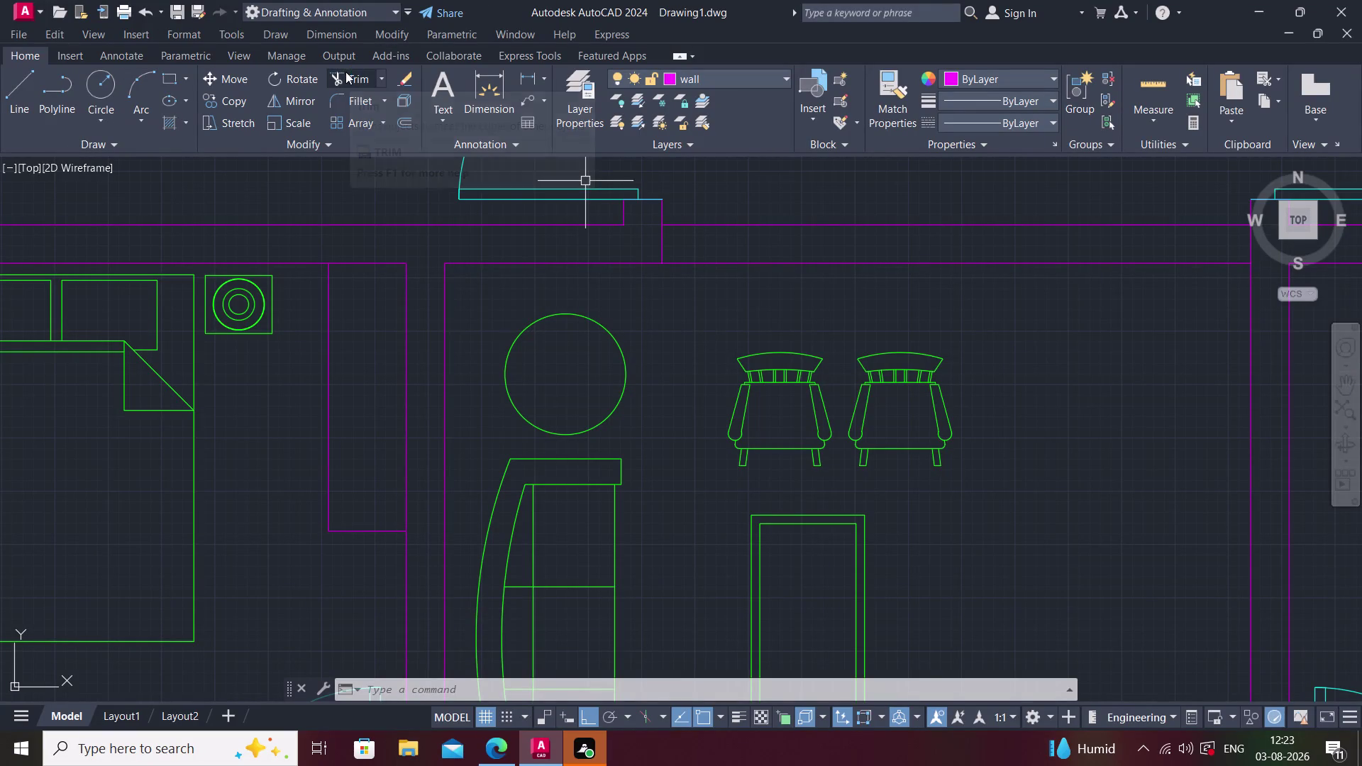
Close the trim/extend menu, then zoom out and pan across the floor plan's rooms.
click(383, 79)
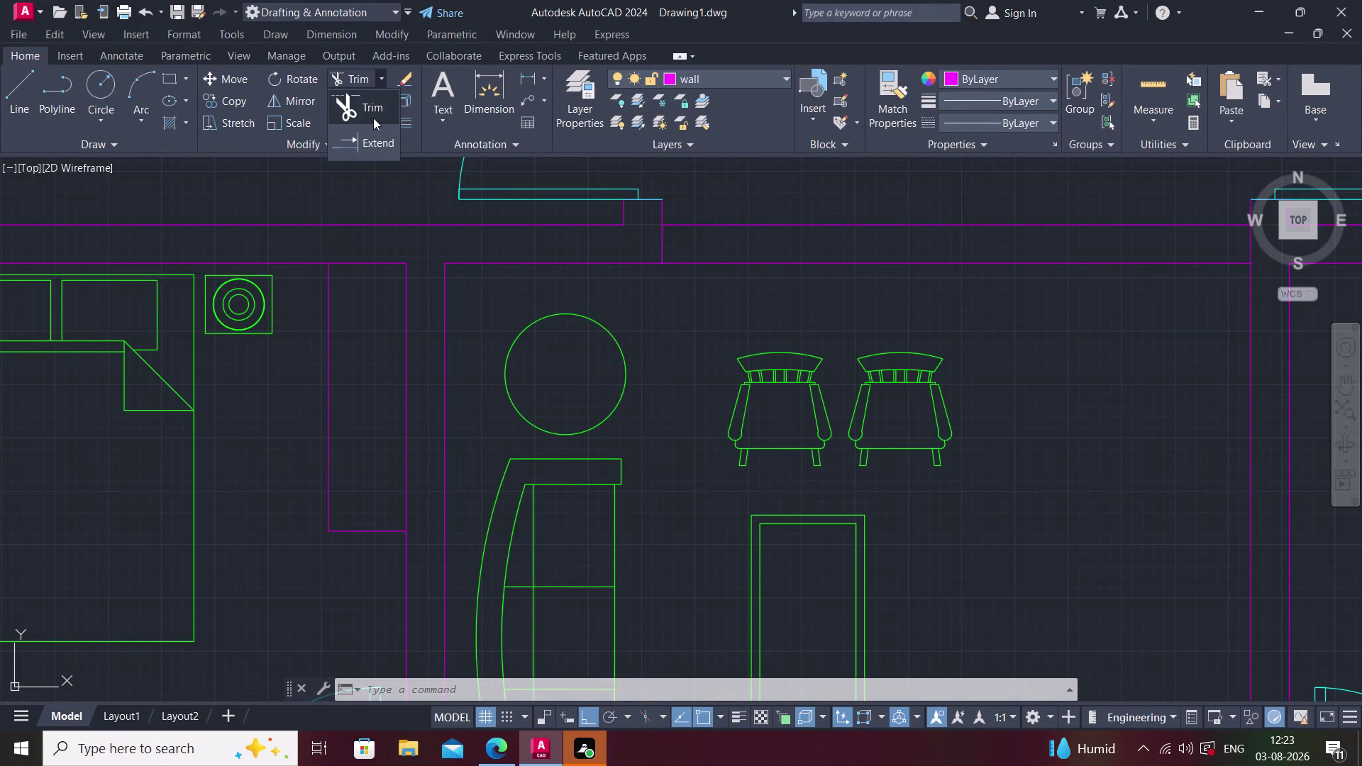
click(1041, 192)
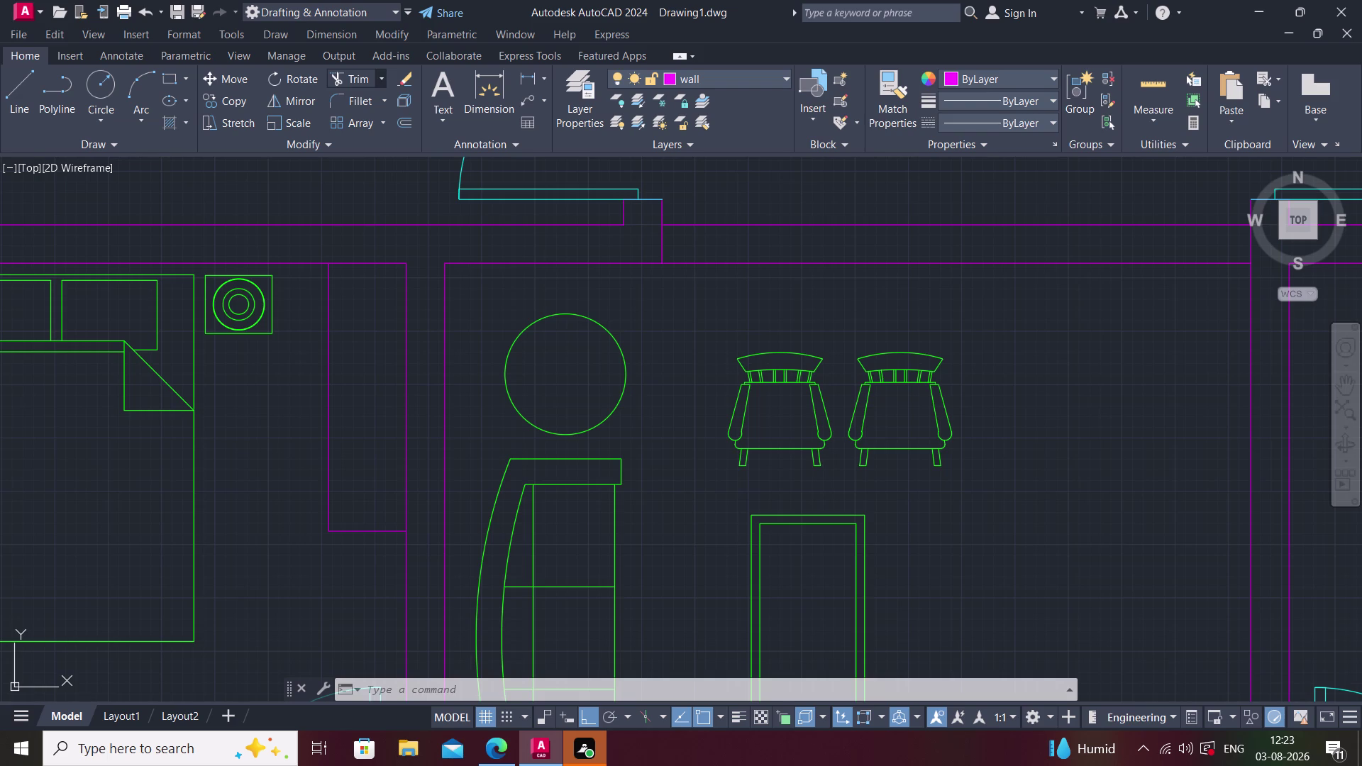
scroll(down, 3)
scroll(down, 3)
scroll(down, 3)
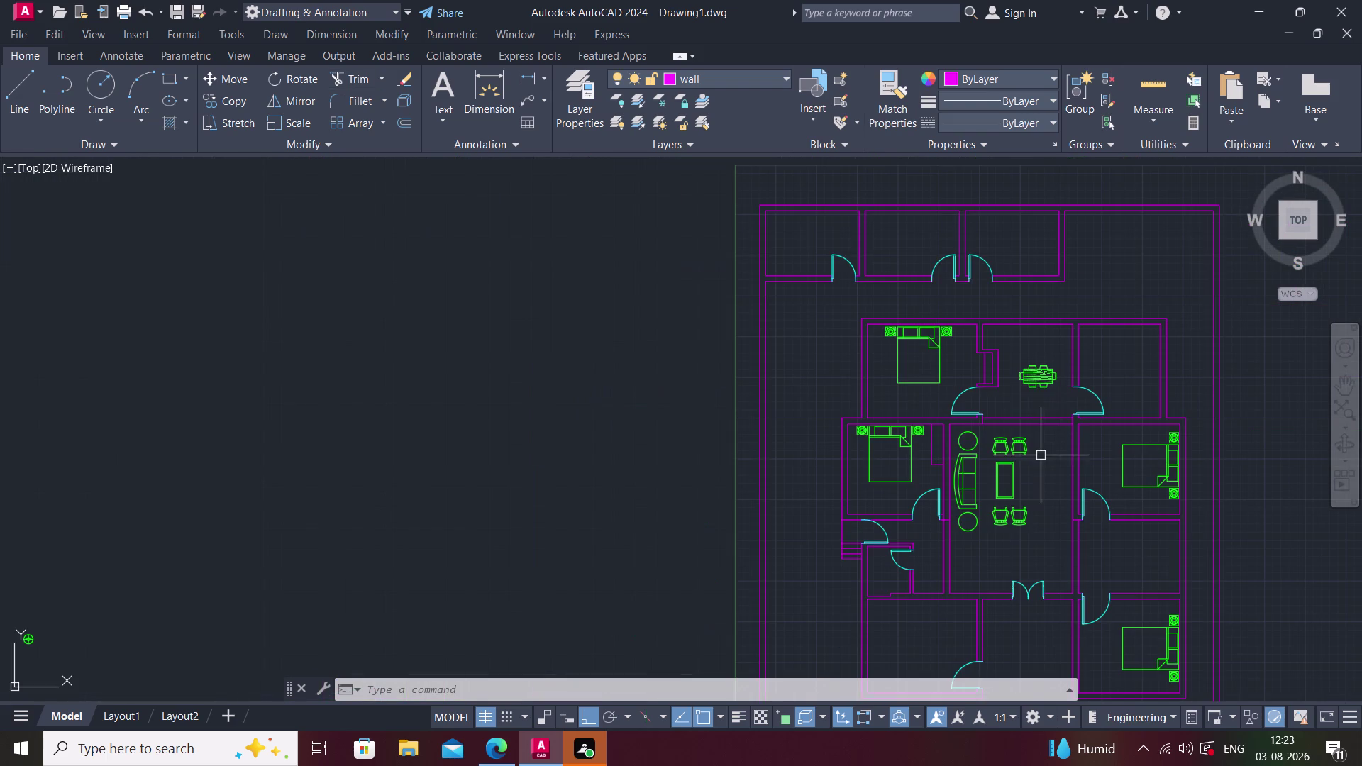
middle_drag(1039, 405, 350, 189)
middle_drag(704, 292, 1026, 334)
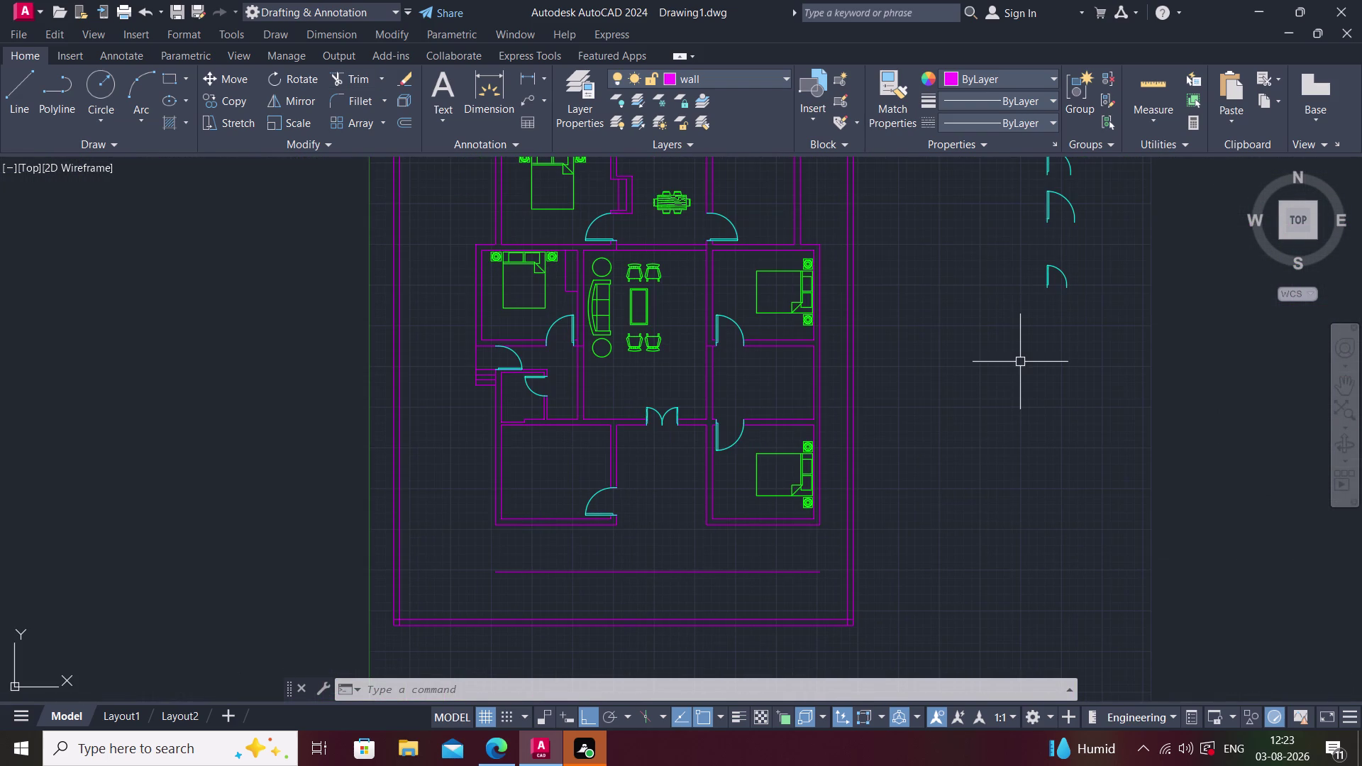
scroll(down, 3)
scroll(up, 3)
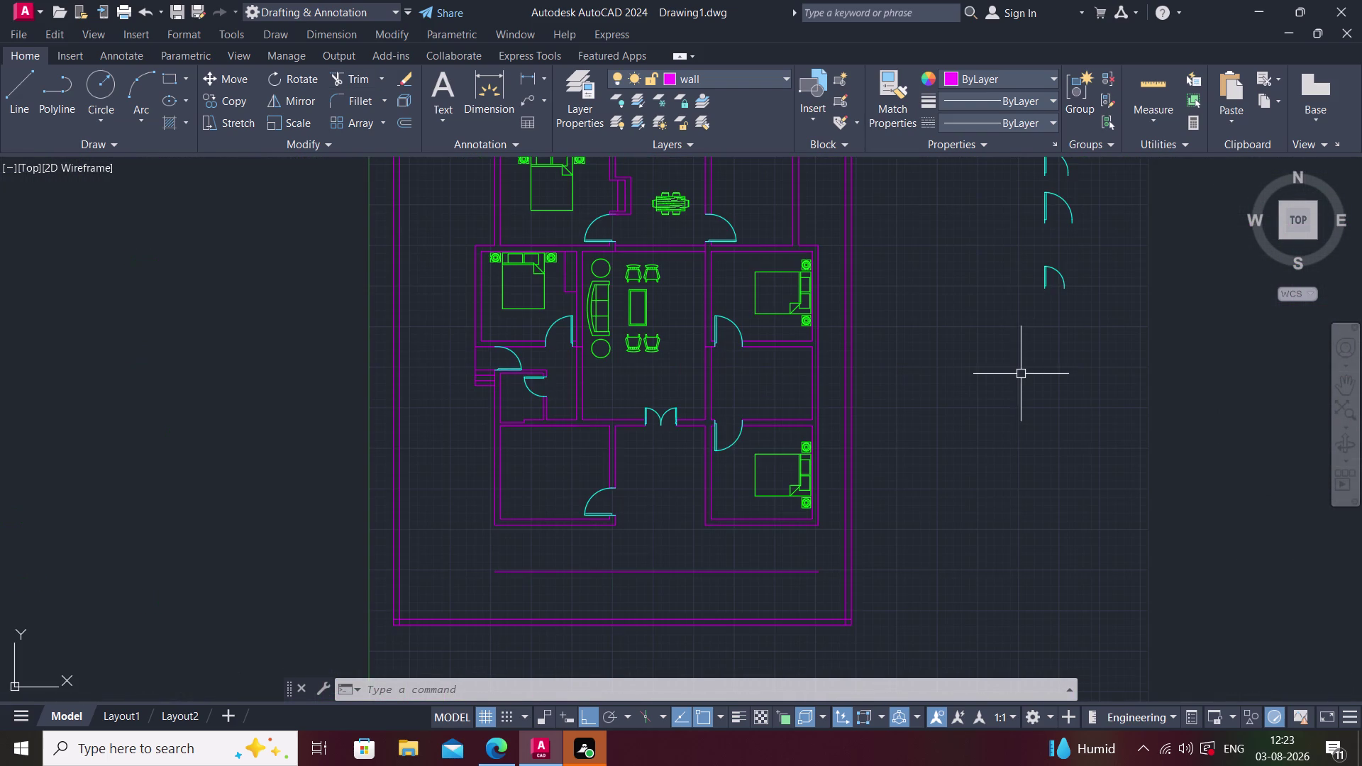
middle_drag(1021, 374, 1019, 563)
Recentre on the bedrooms and living room, settling the whole house on the left side.
scroll(up, 3)
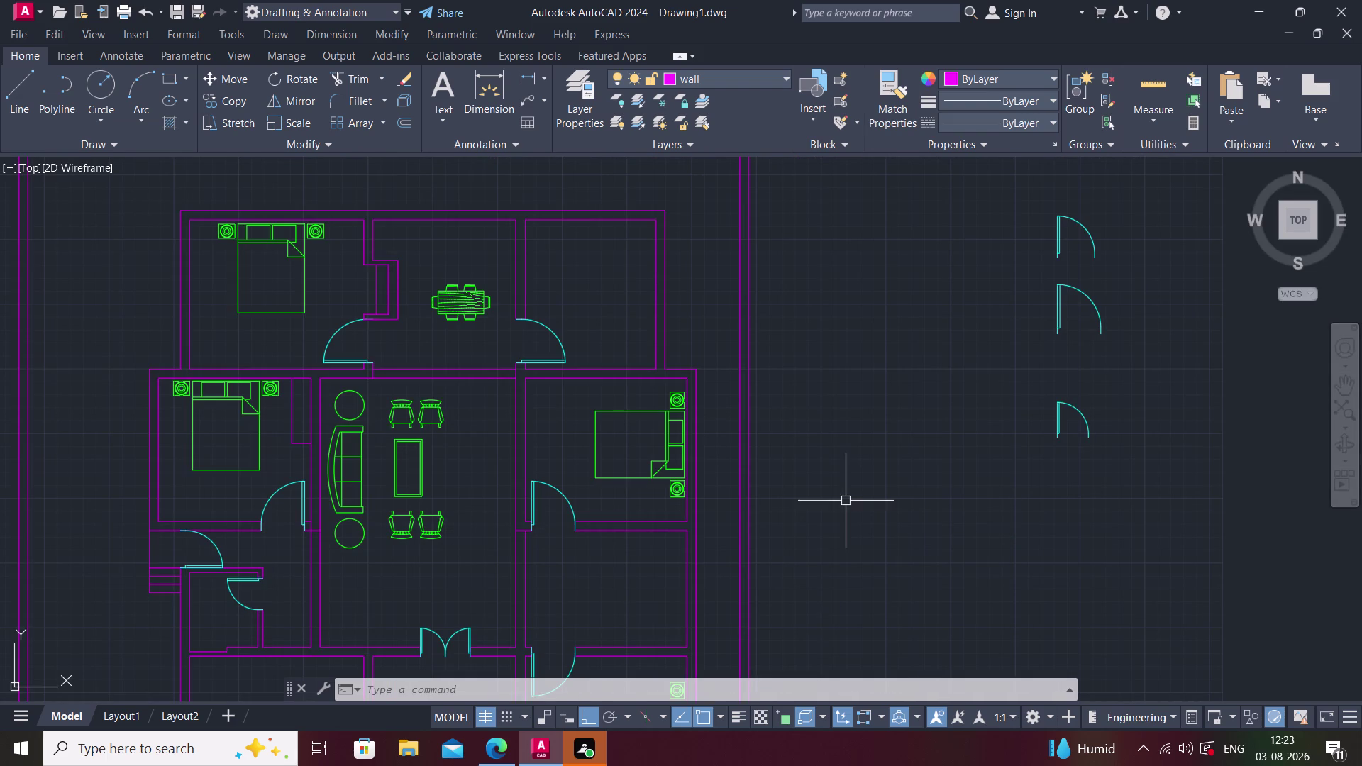
middle_drag(847, 473, 918, 347)
scroll(down, 3)
scroll(down, 3)
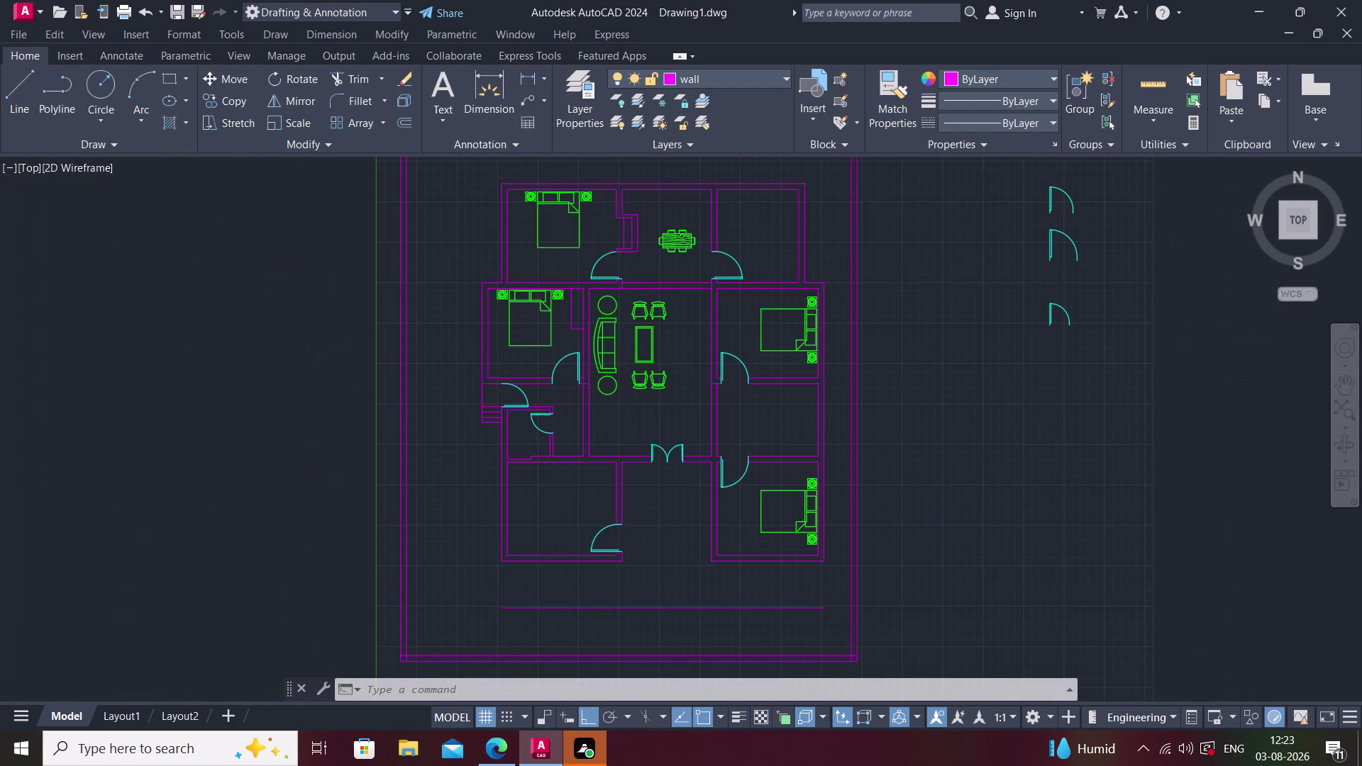
scroll(up, 3)
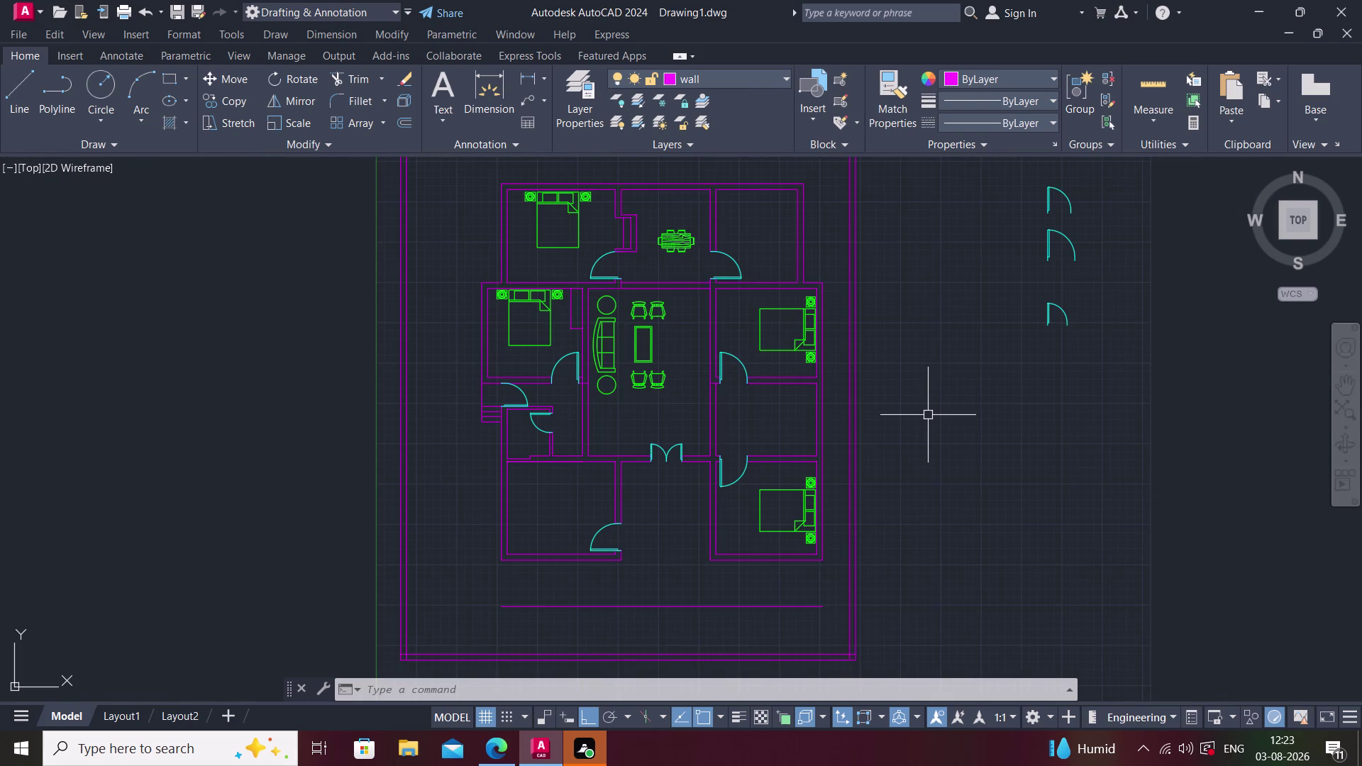
scroll(down, 3)
middle_drag(951, 402, 379, 480)
middle_drag(379, 480, 536, 460)
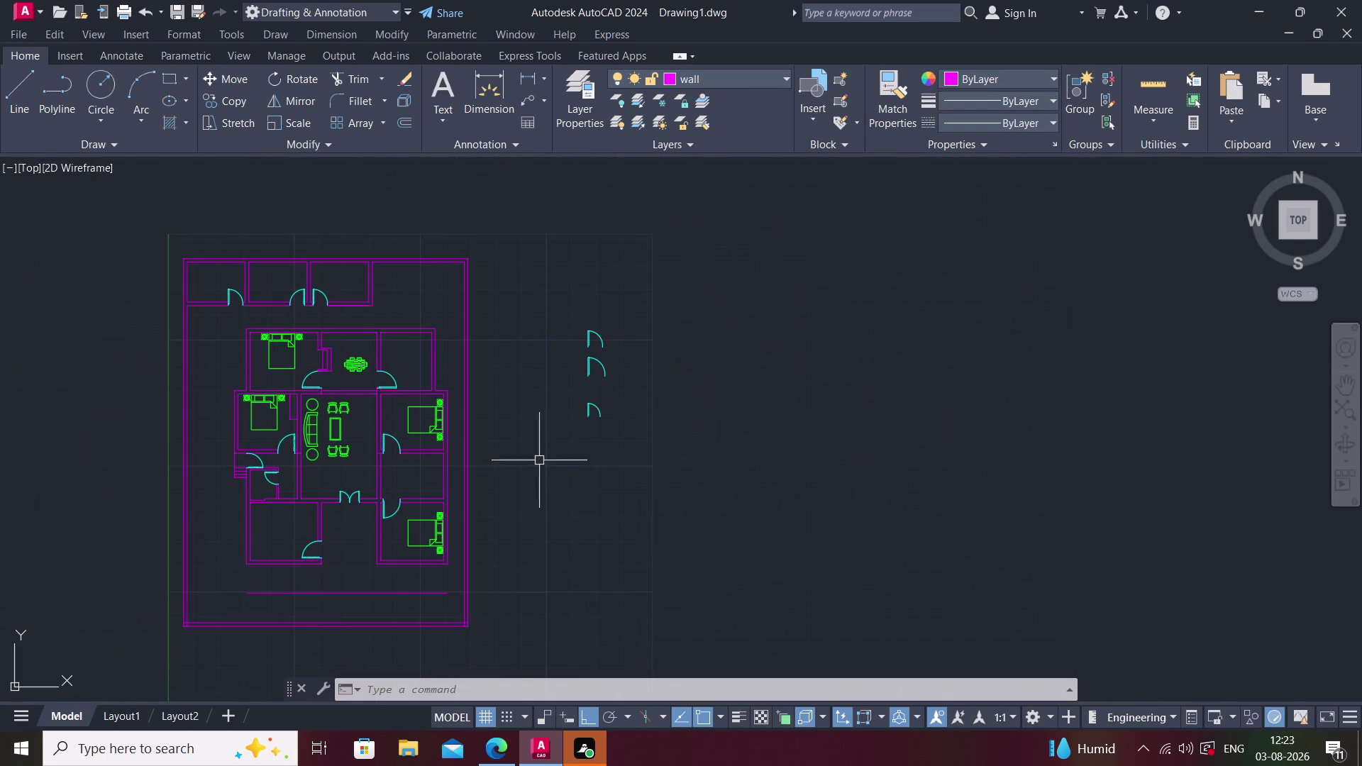
scroll(up, 3)
middle_drag(555, 466, 875, 428)
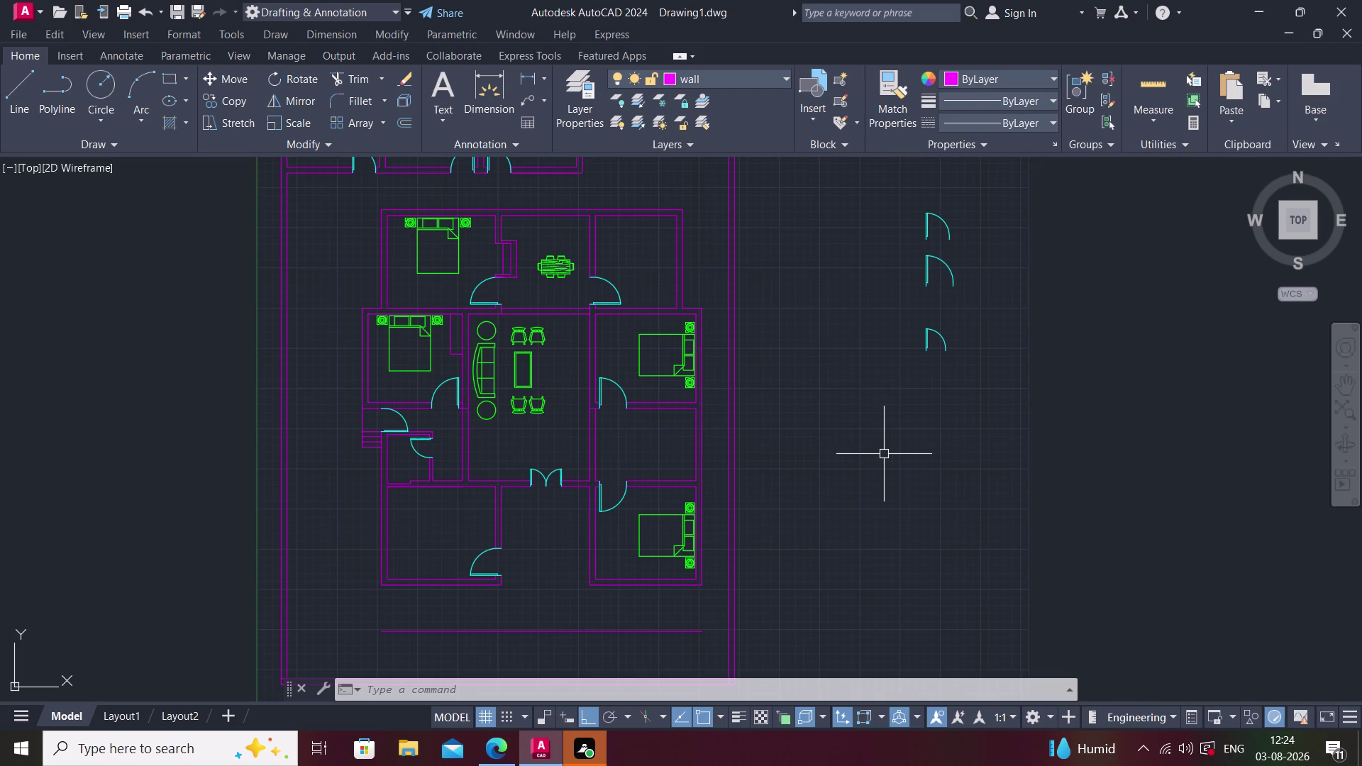
scroll(up, 3)
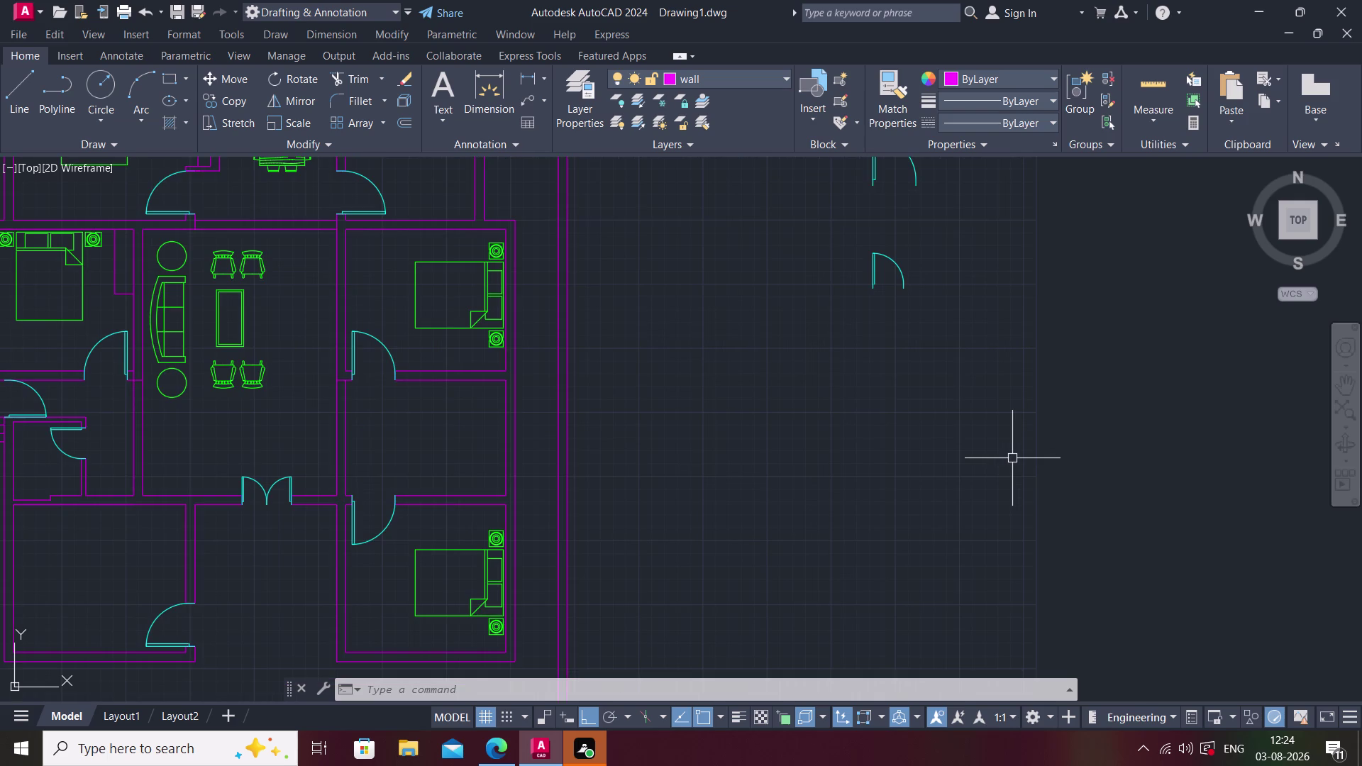
middle_drag(794, 478, 1024, 537)
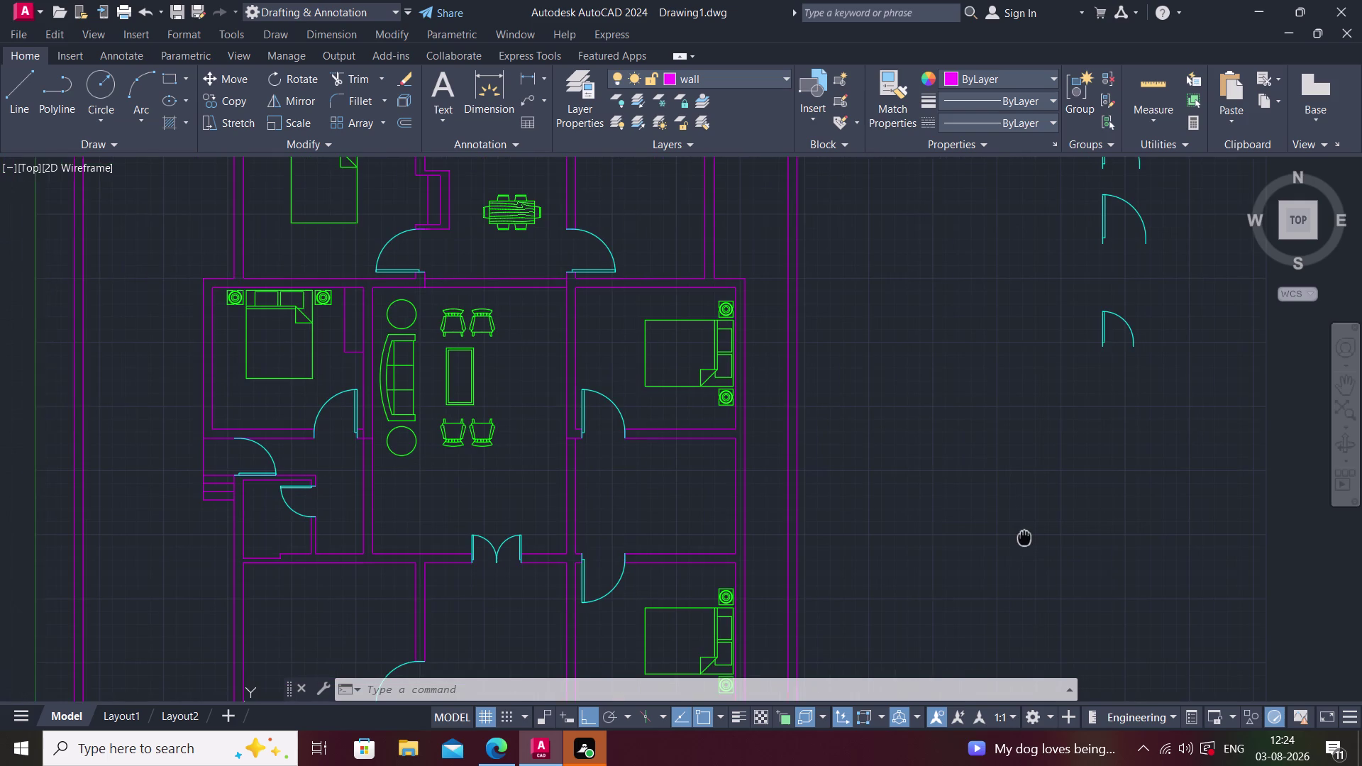
middle_drag(1024, 536, 1029, 534)
scroll(down, 3)
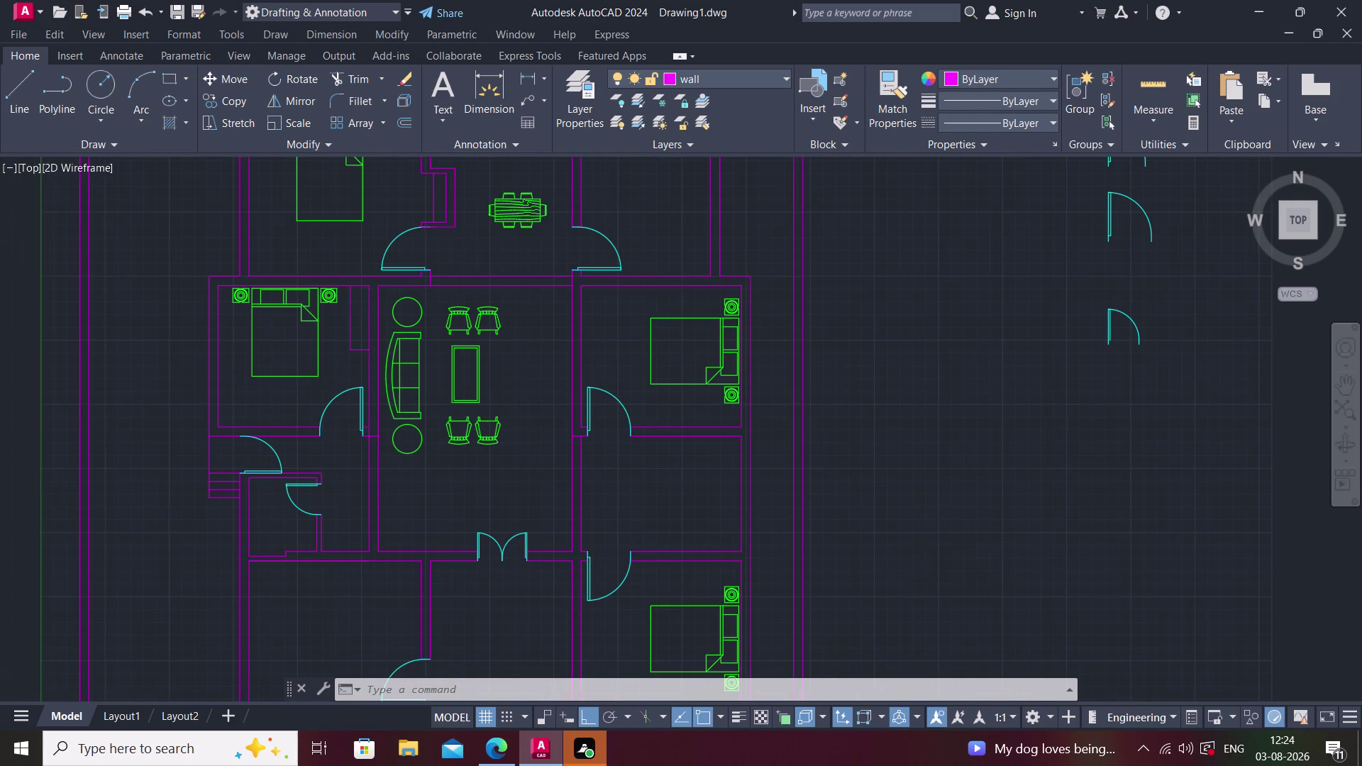
scroll(down, 3)
scroll(up, 3)
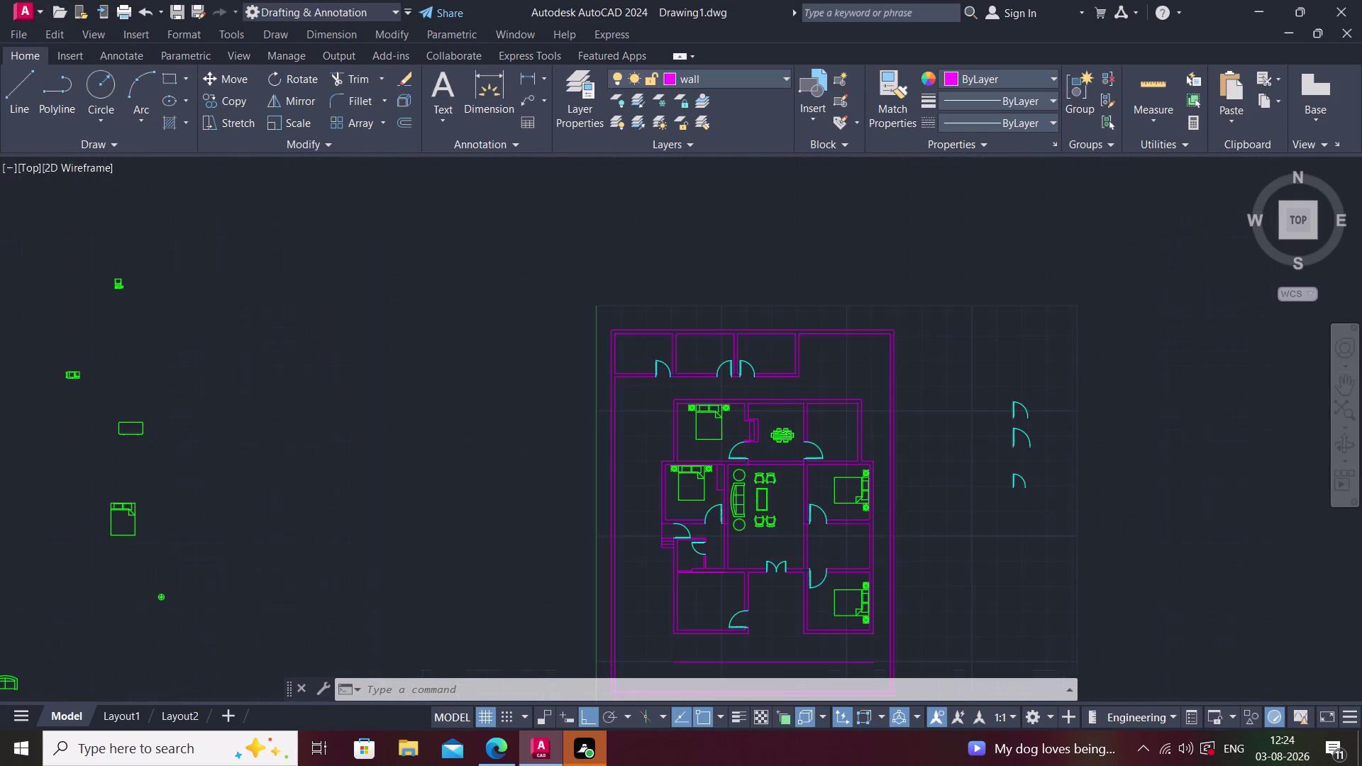
middle_drag(952, 579, 941, 517)
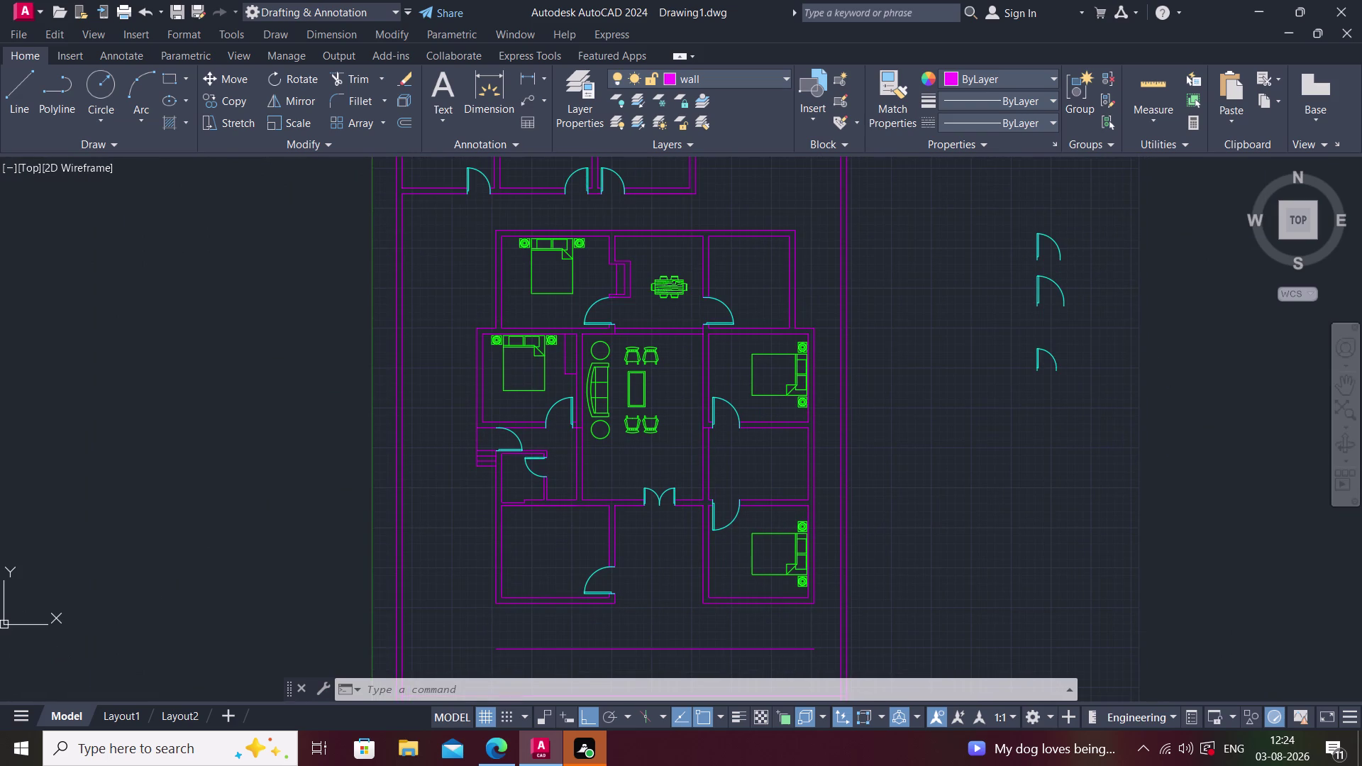